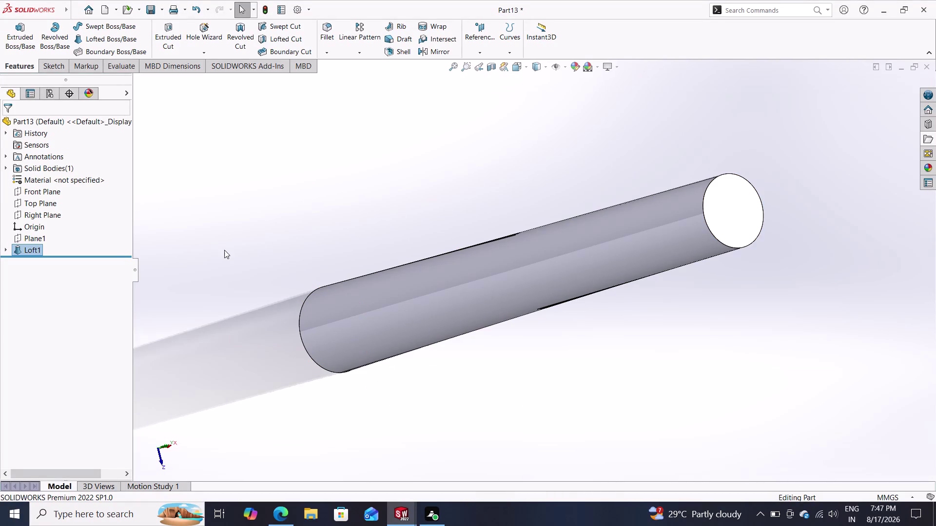
Save the cylindrical part with the file name 'pivot pin' in the shaper tool folder.
click(152, 10)
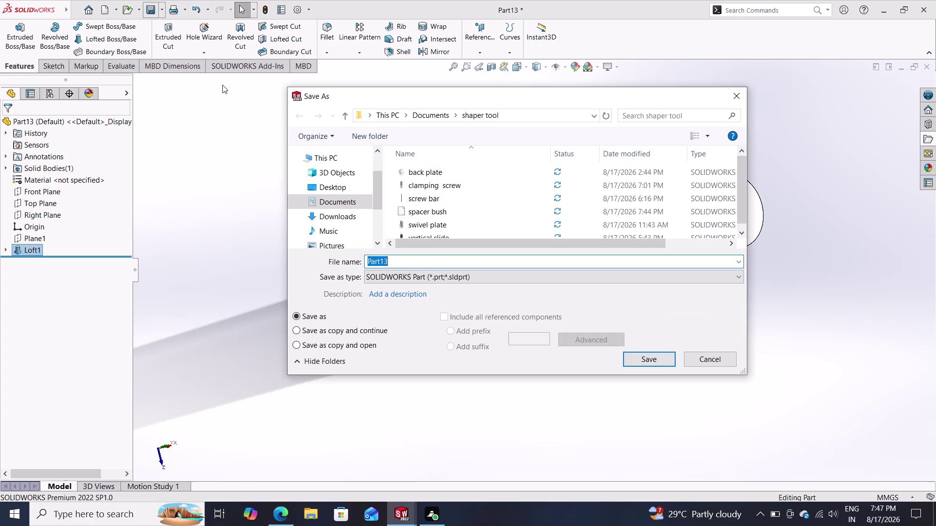
text(piv)
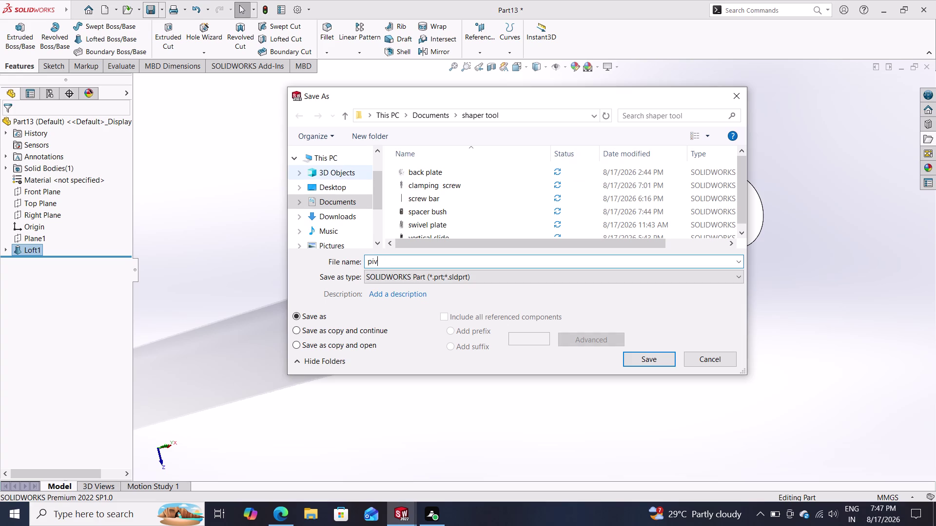
text(ot)
key(space)
text(pin)
key(Return)
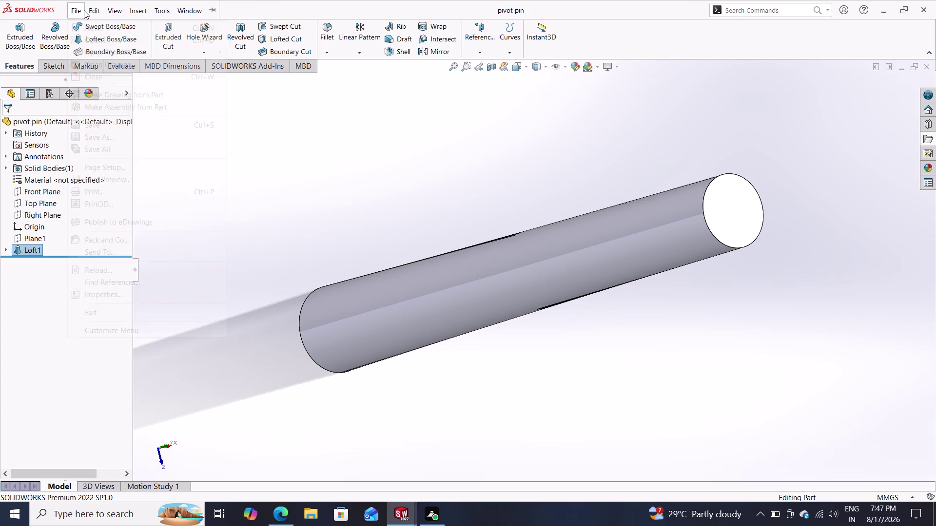
Create the blank Part14 document, then make the pivot pin part active again.
click(83, 10)
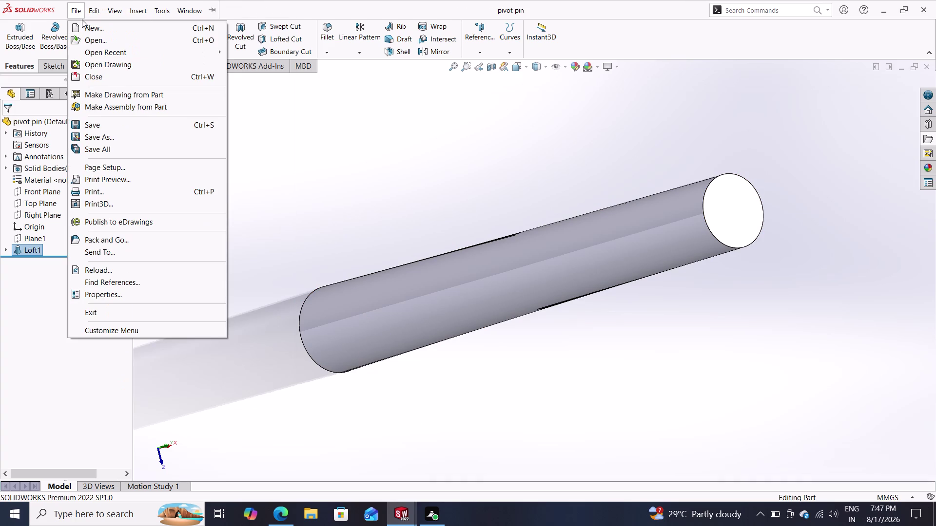
click(85, 24)
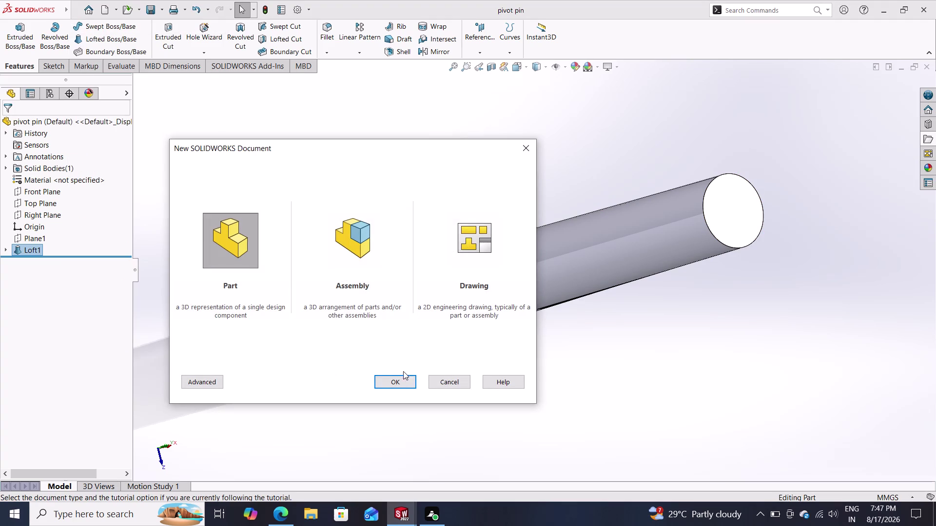
click(401, 384)
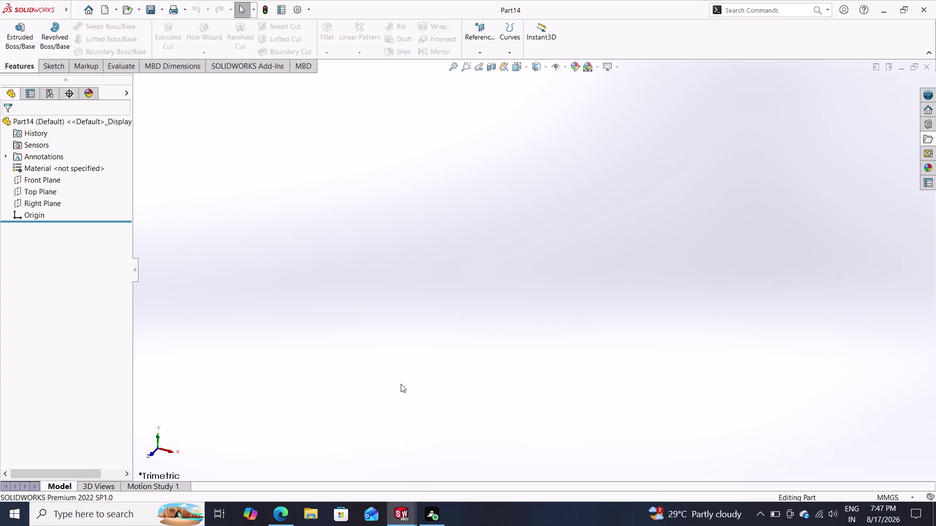
click(405, 524)
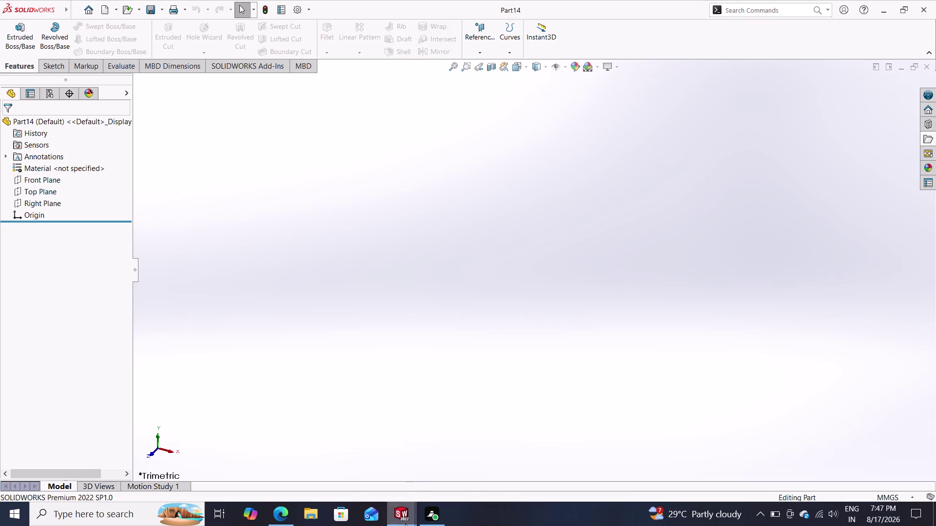
click(767, 474)
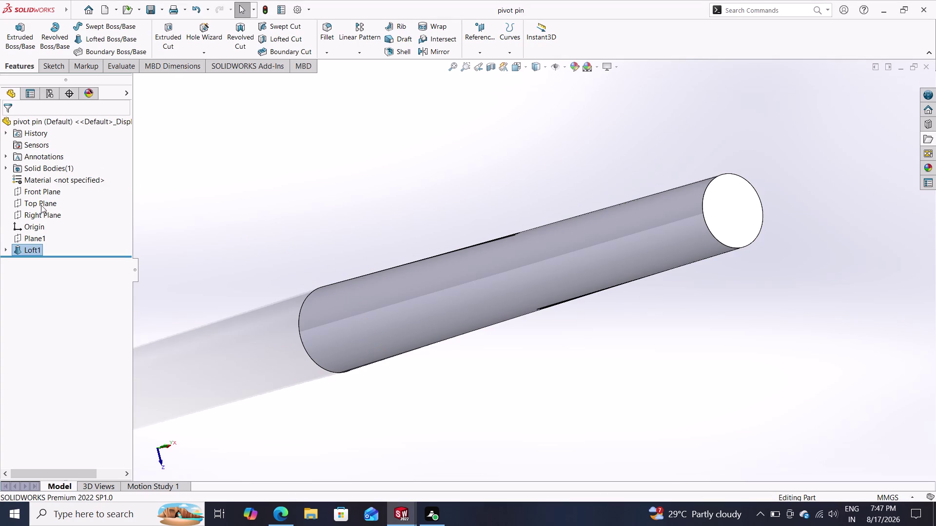
Apply Plain Carbon Steel from the Steel material library to the pivot pin.
right_click(57, 176)
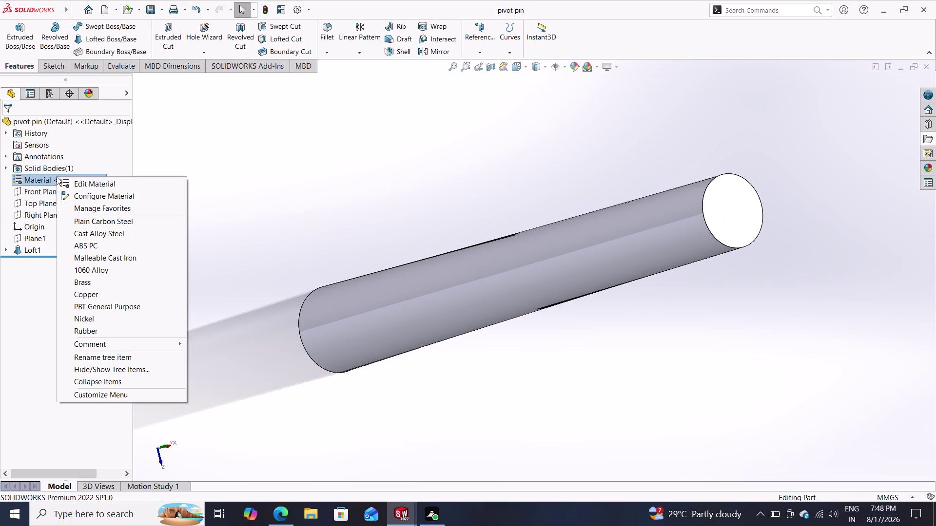
click(82, 180)
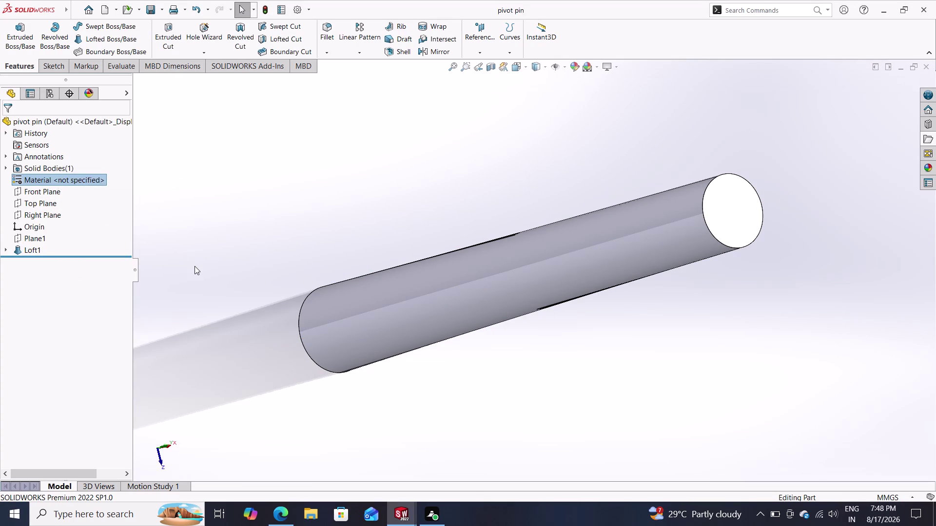
scroll(down, 3)
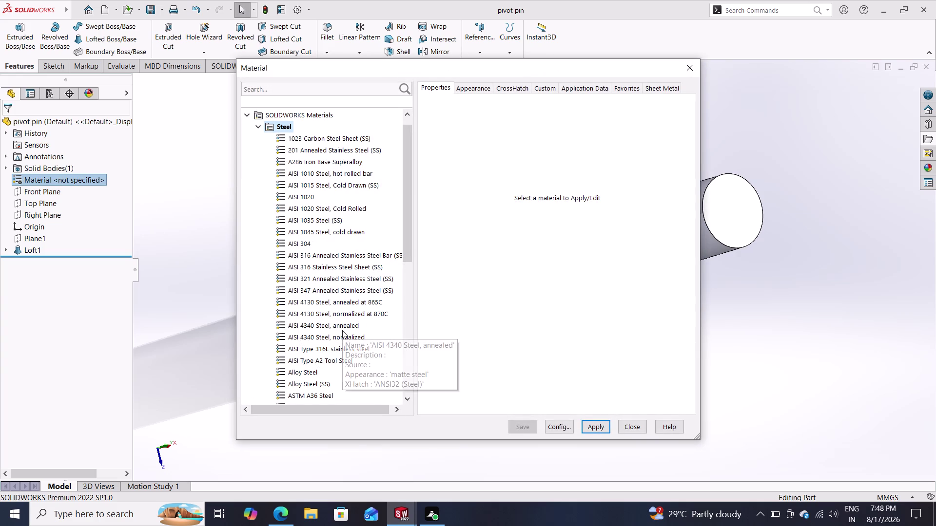
scroll(down, 3)
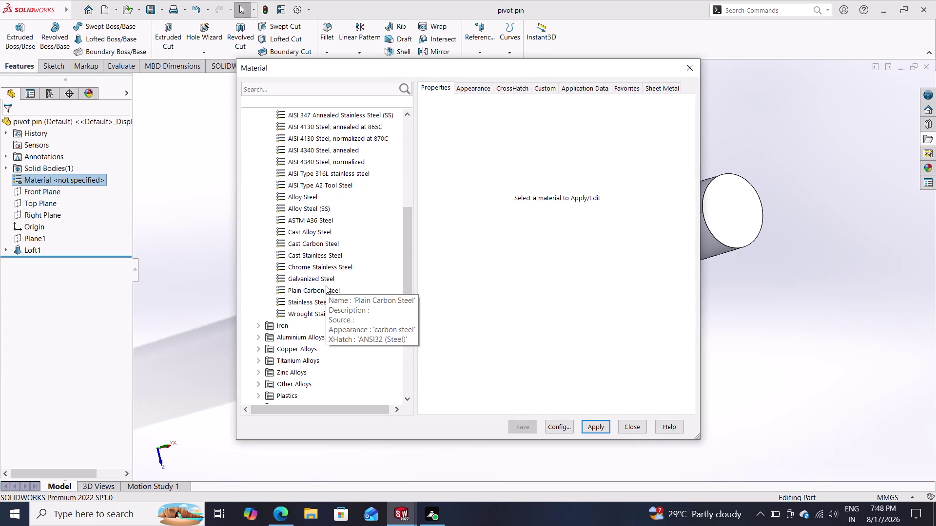
click(314, 292)
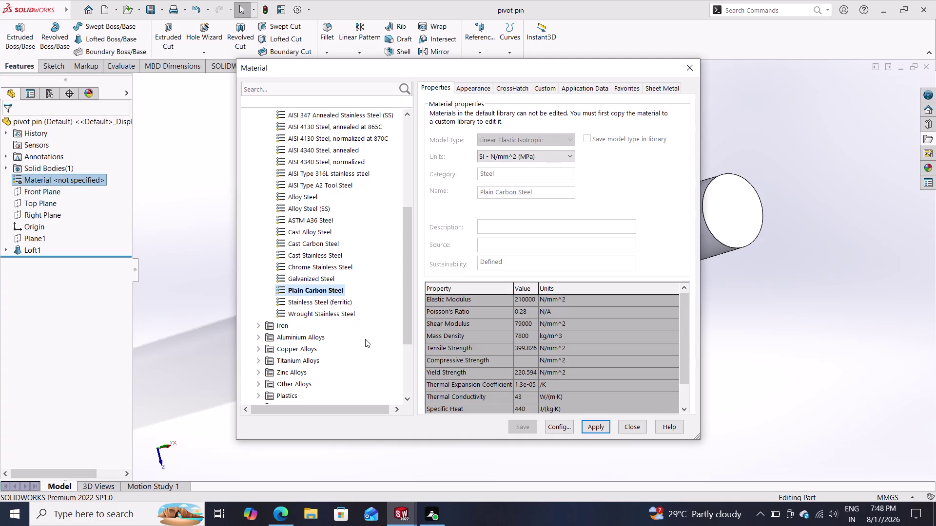
click(600, 426)
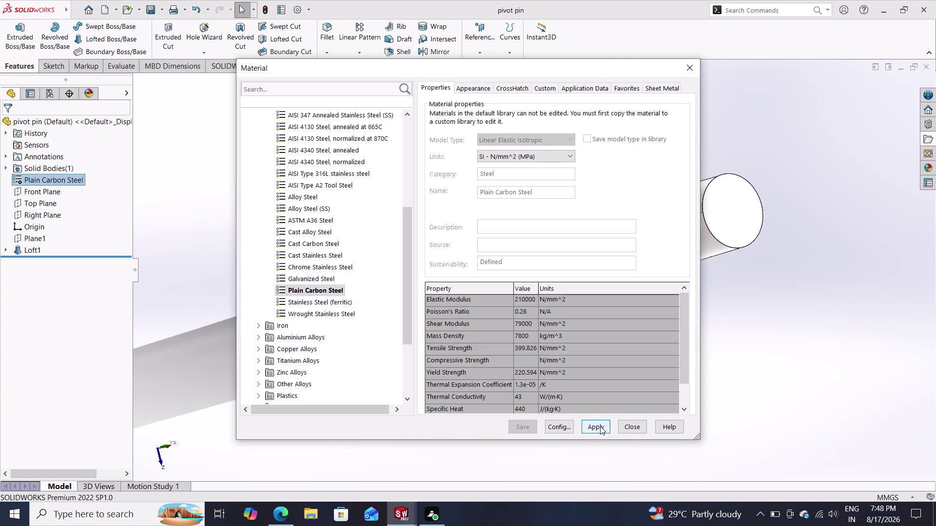
click(633, 421)
click(633, 423)
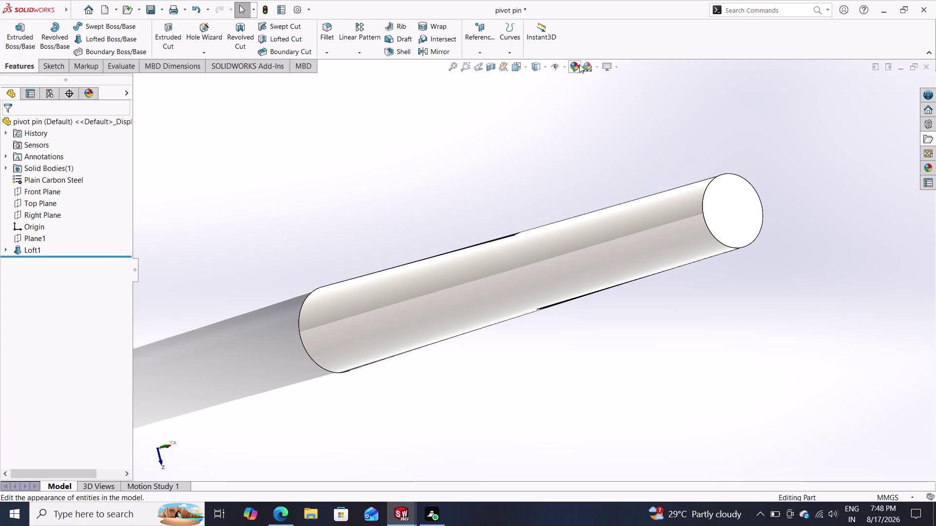
Apply the Plain White scene to the pivot pin model.
click(593, 68)
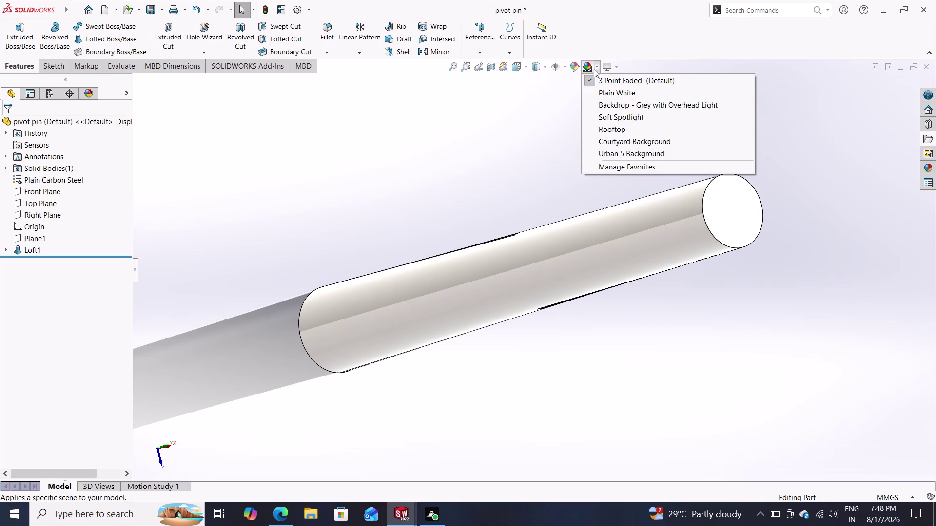
click(599, 88)
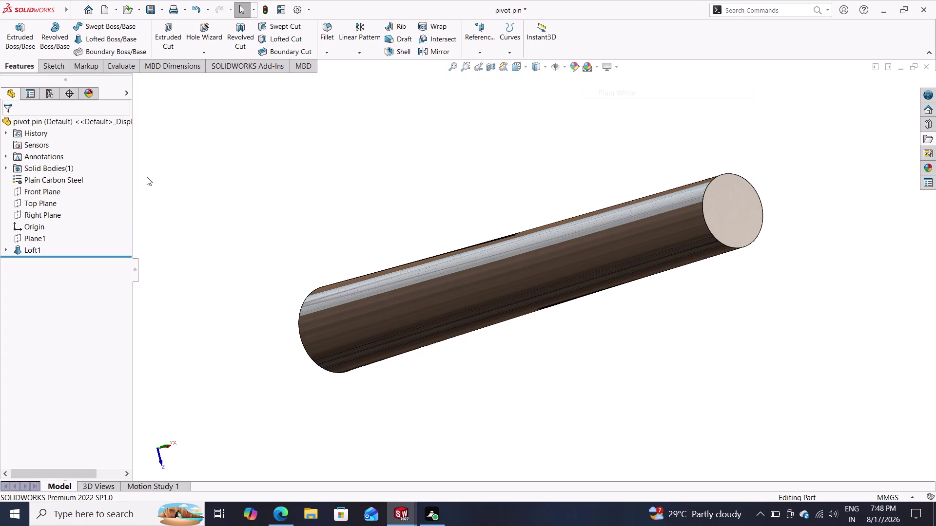
click(400, 518)
click(259, 293)
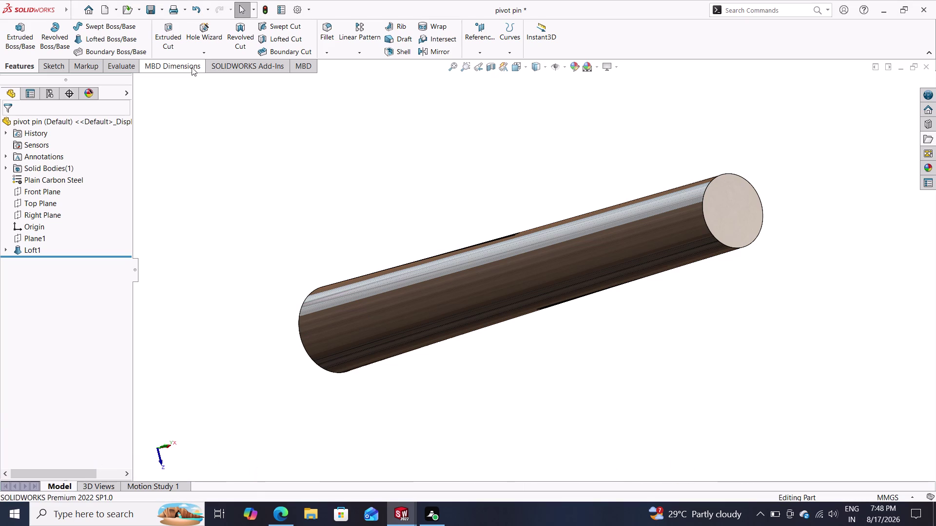
Save the pivot pin part again through Save As.
click(162, 9)
click(175, 39)
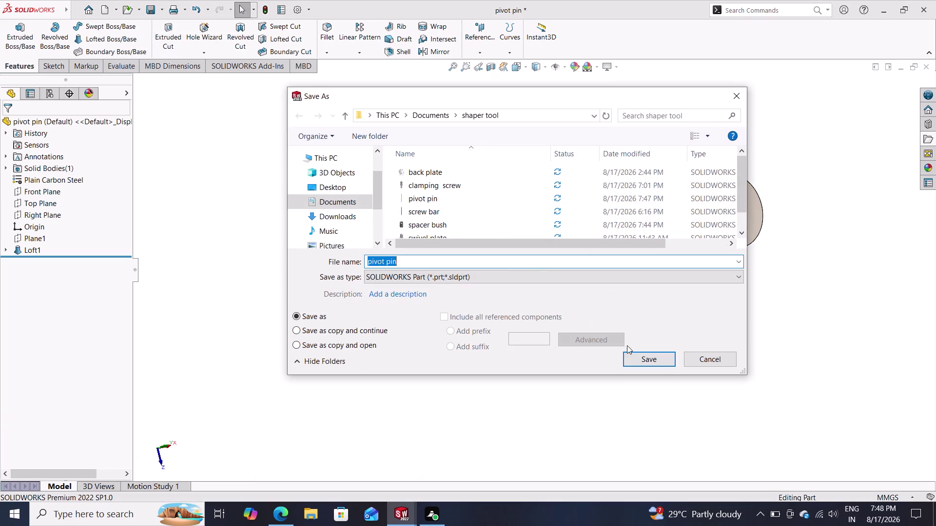
click(699, 358)
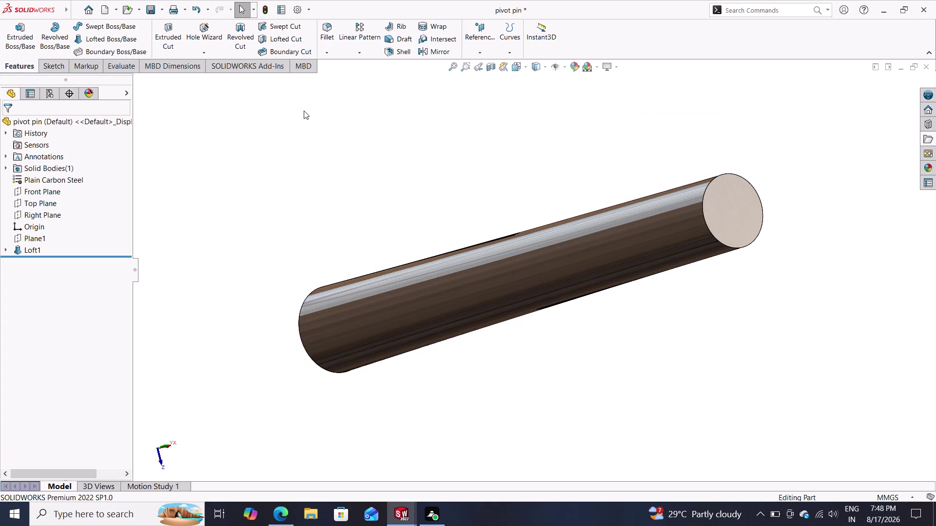
Show taskbar previews of the open SOLIDWORKS documents, including blank Part14.
click(161, 9)
click(170, 28)
click(408, 515)
click(875, 460)
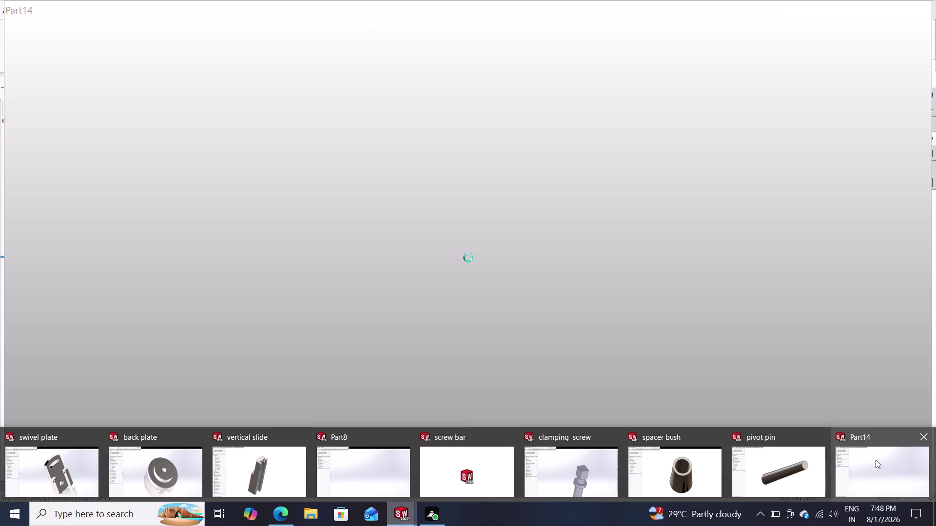